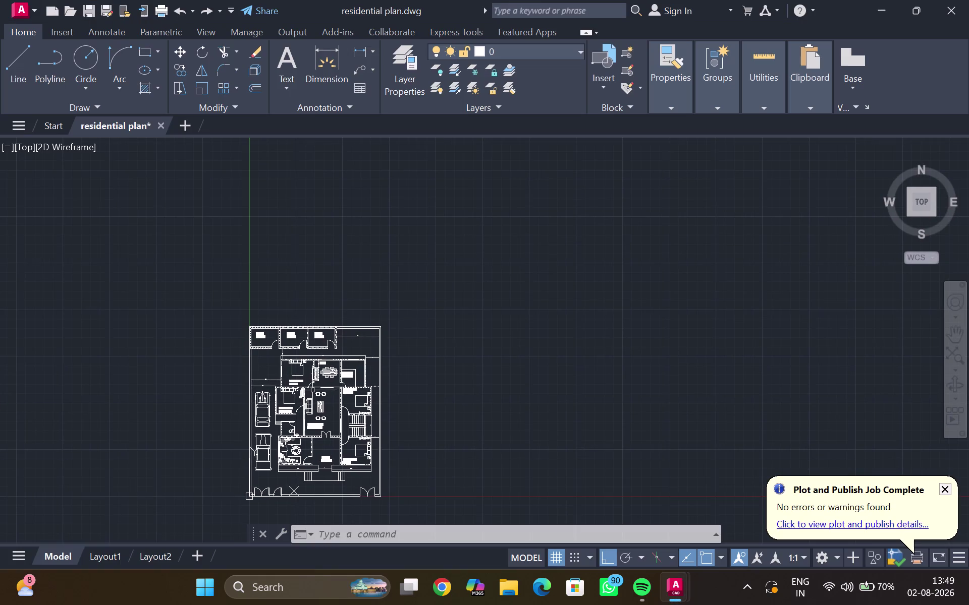
scroll(up, 3)
middle_drag(337, 412, 318, 393)
scroll(down, 3)
middle_drag(134, 256, 87, 249)
middle_drag(106, 262, 126, 309)
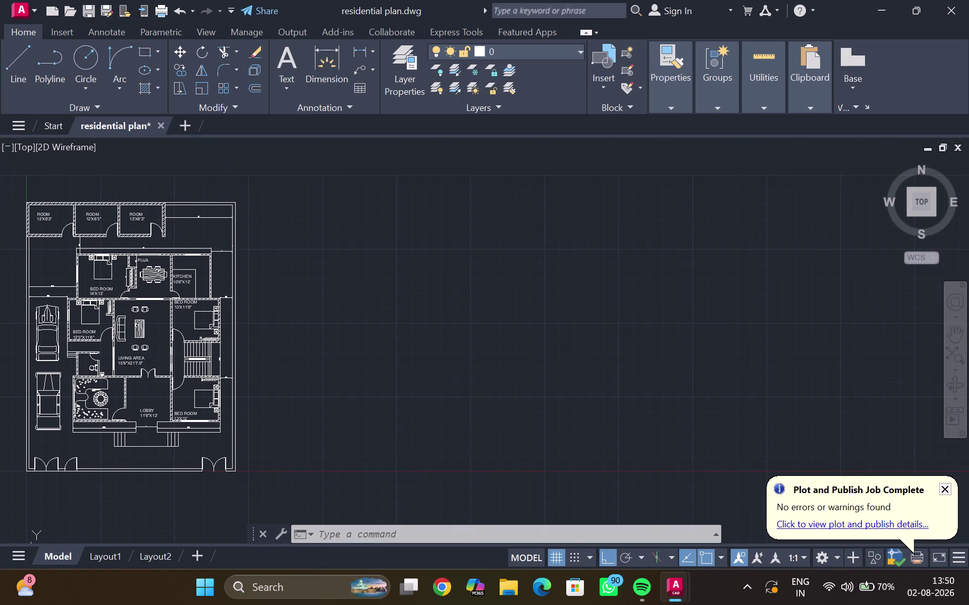
scroll(up, 3)
middle_drag(127, 309, 208, 314)
scroll(down, 3)
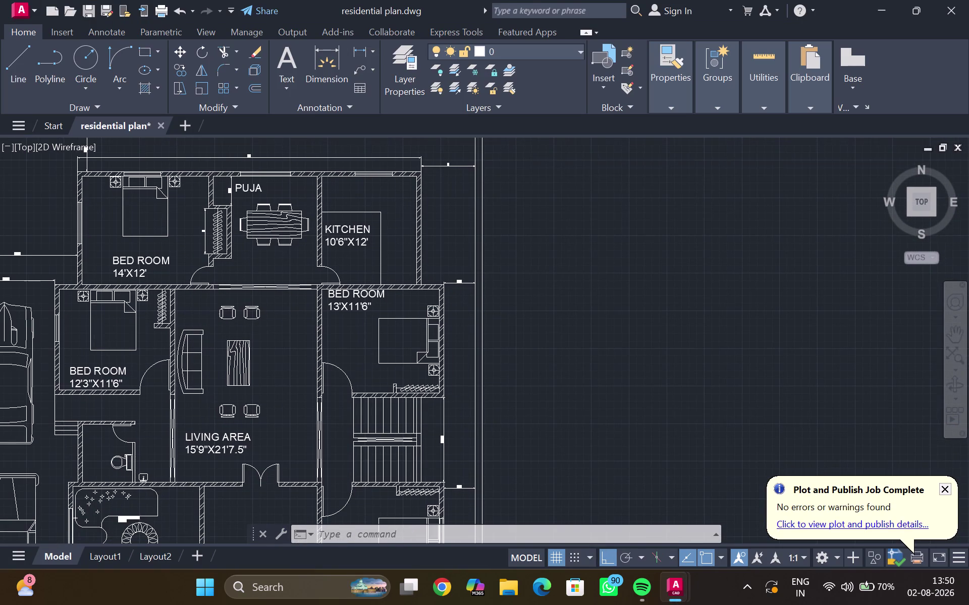
middle_click(213, 305)
scroll(up, 3)
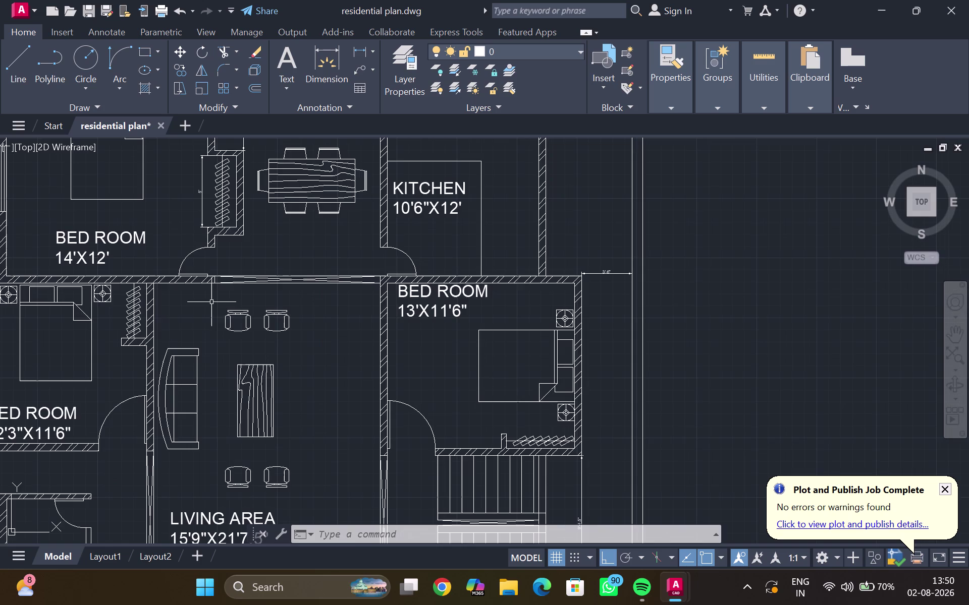
scroll(down, 3)
scroll(down, 3)
middle_drag(212, 301, 217, 282)
scroll(up, 3)
middle_drag(207, 284, 281, 361)
scroll(down, 3)
middle_drag(281, 356, 268, 345)
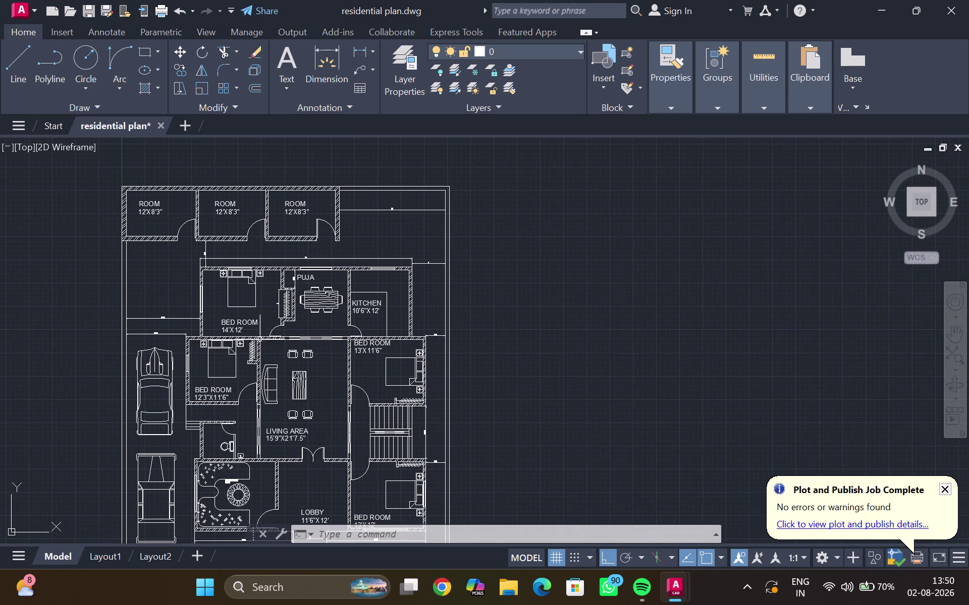
middle_drag(302, 301, 278, 388)
scroll(down, 3)
middle_drag(277, 379, 316, 289)
scroll(up, 3)
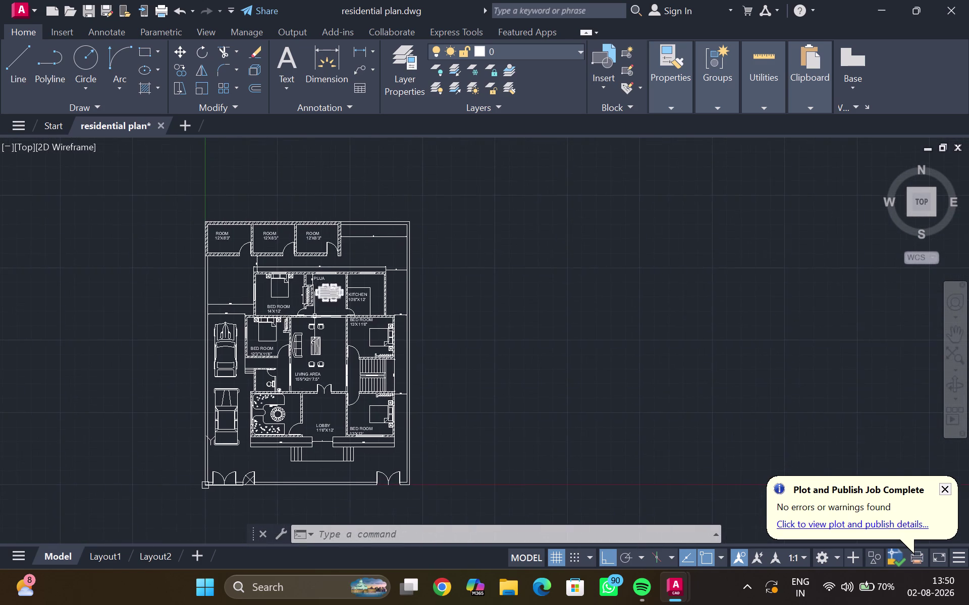
middle_click(291, 403)
scroll(up, 3)
scroll(down, 3)
middle_drag(315, 357, 245, 333)
scroll(down, 3)
middle_drag(309, 358, 265, 369)
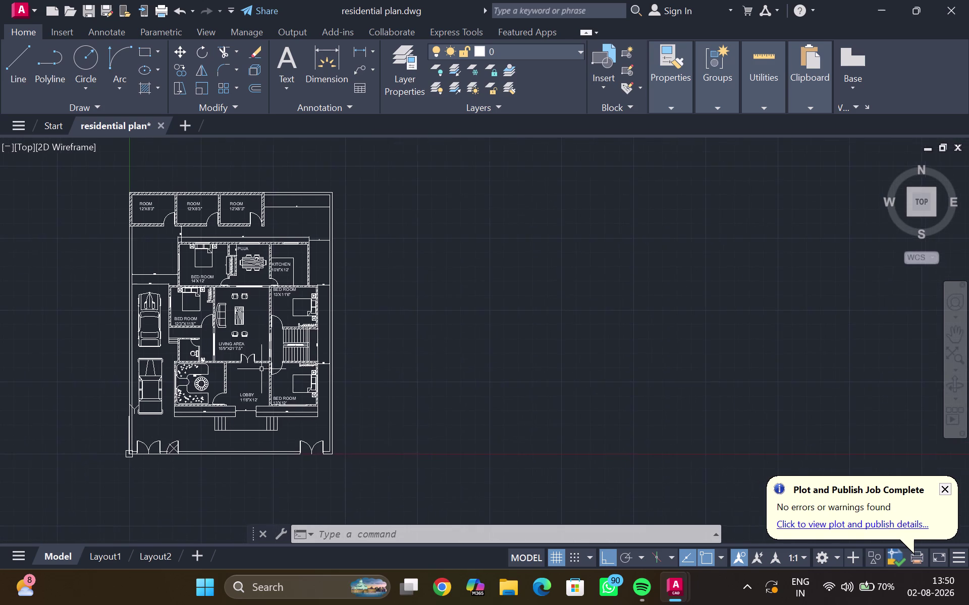
scroll(up, 3)
scroll(up, 3)
middle_drag(289, 353, 329, 419)
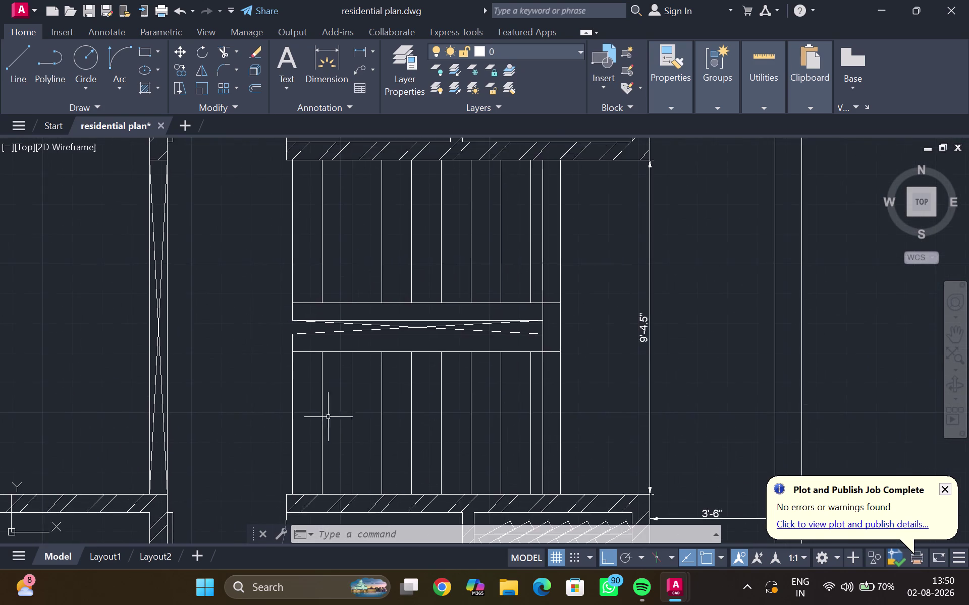
scroll(down, 3)
middle_drag(243, 341, 392, 353)
middle_drag(263, 325, 436, 347)
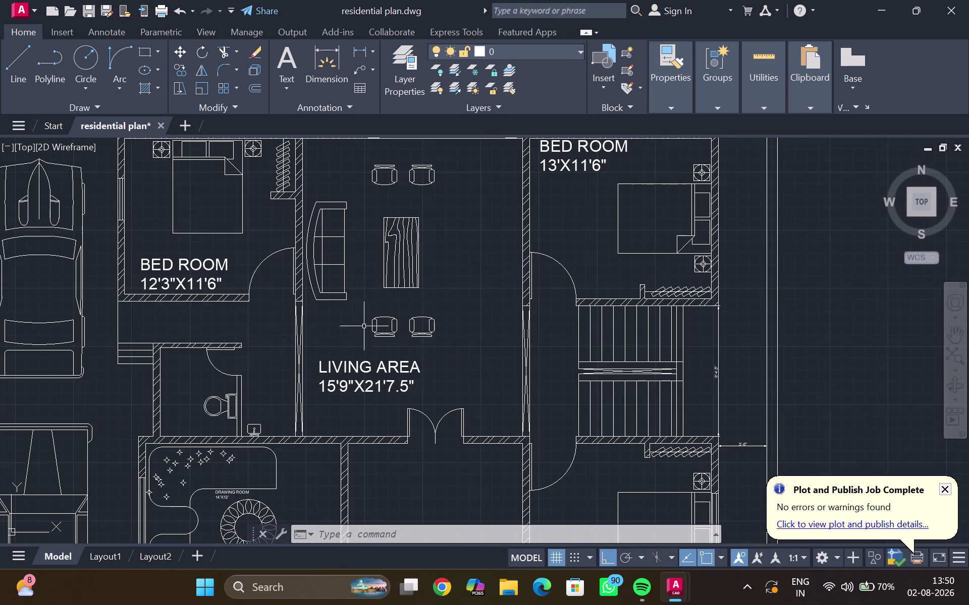
middle_drag(323, 321, 442, 355)
middle_drag(346, 325, 389, 347)
middle_drag(382, 386, 380, 387)
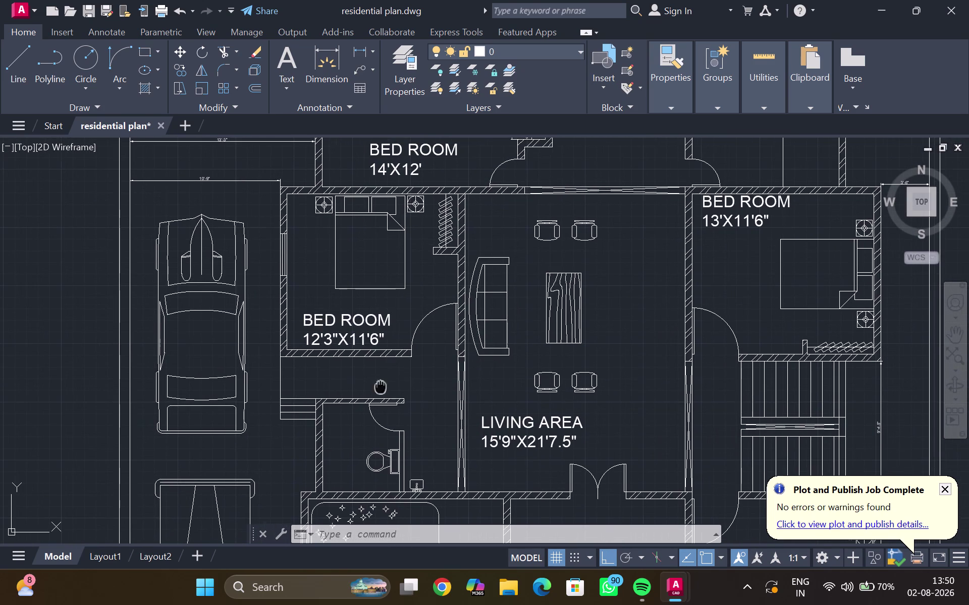
middle_drag(381, 387, 340, 392)
scroll(down, 3)
middle_drag(460, 367, 287, 332)
scroll(down, 3)
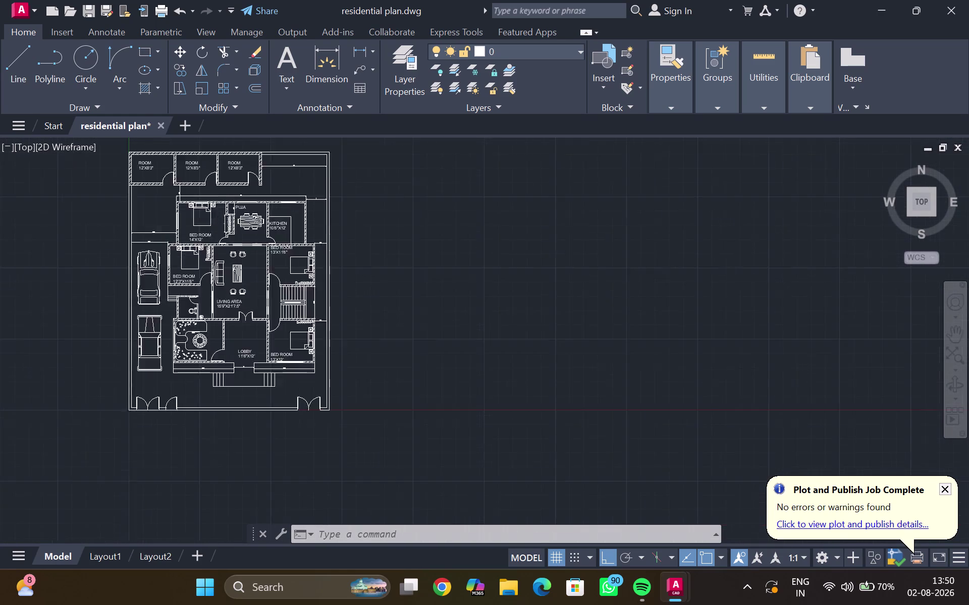
click(882, 13)
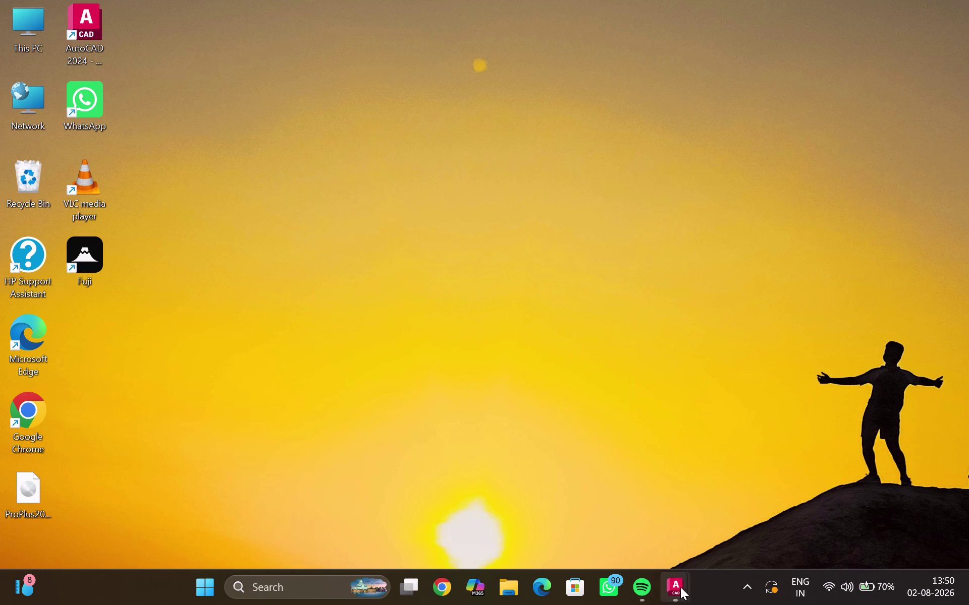
Bring back ground floor plan.dwg and centre its red wall outline in view.
click(750, 526)
scroll(up, 3)
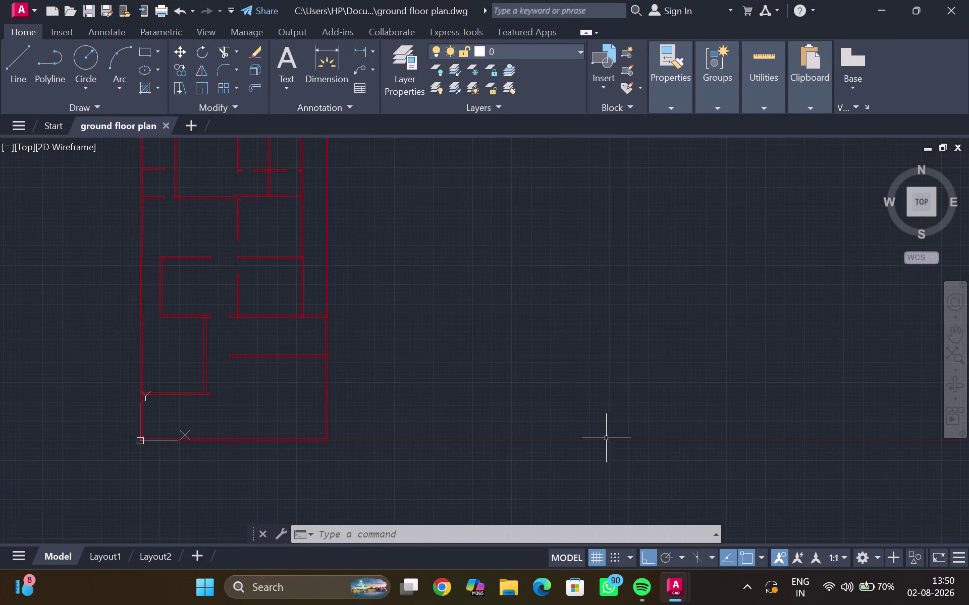
middle_drag(606, 438, 688, 442)
scroll(down, 3)
middle_drag(693, 436, 691, 469)
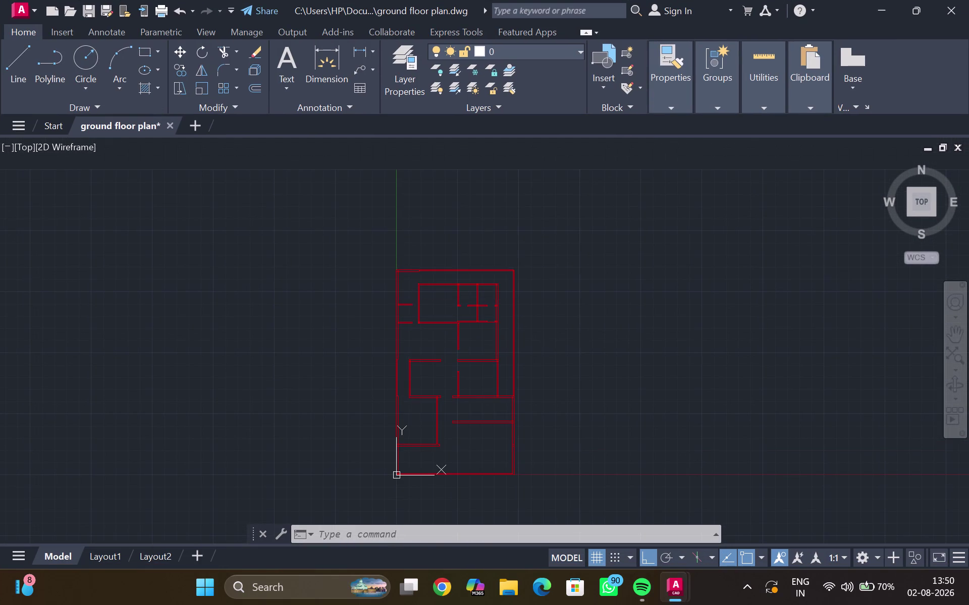